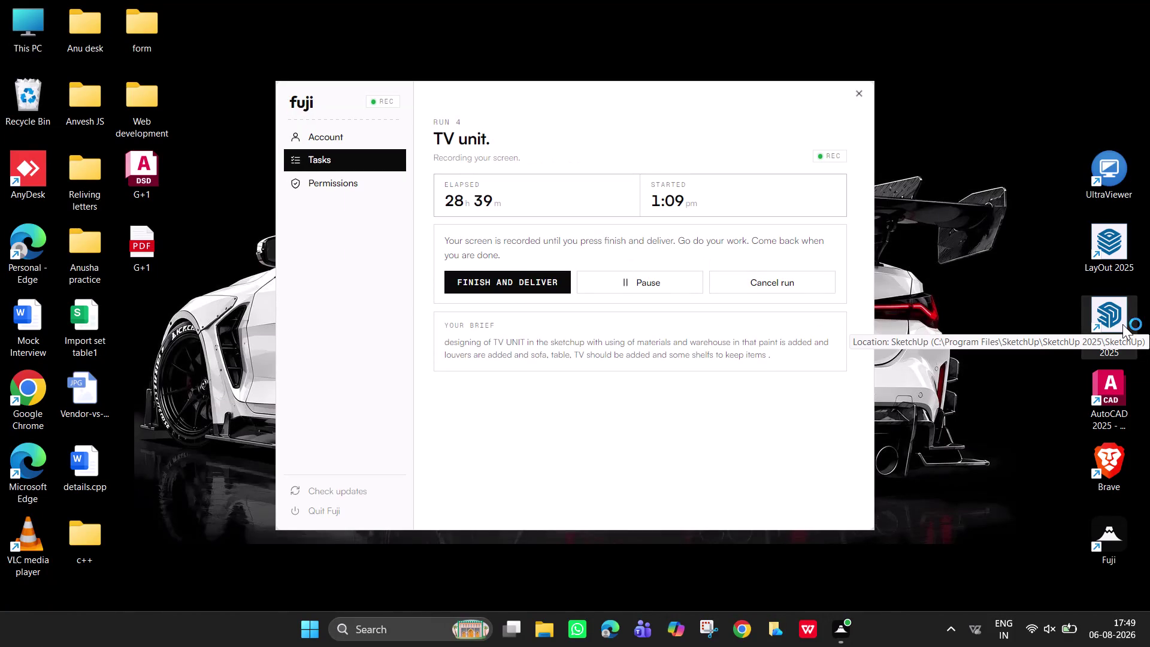
Launch SketchUp 2025 from its desktop shortcut and bring the Welcome screen, listing 'tv unit', forward.
double_click(1122, 324)
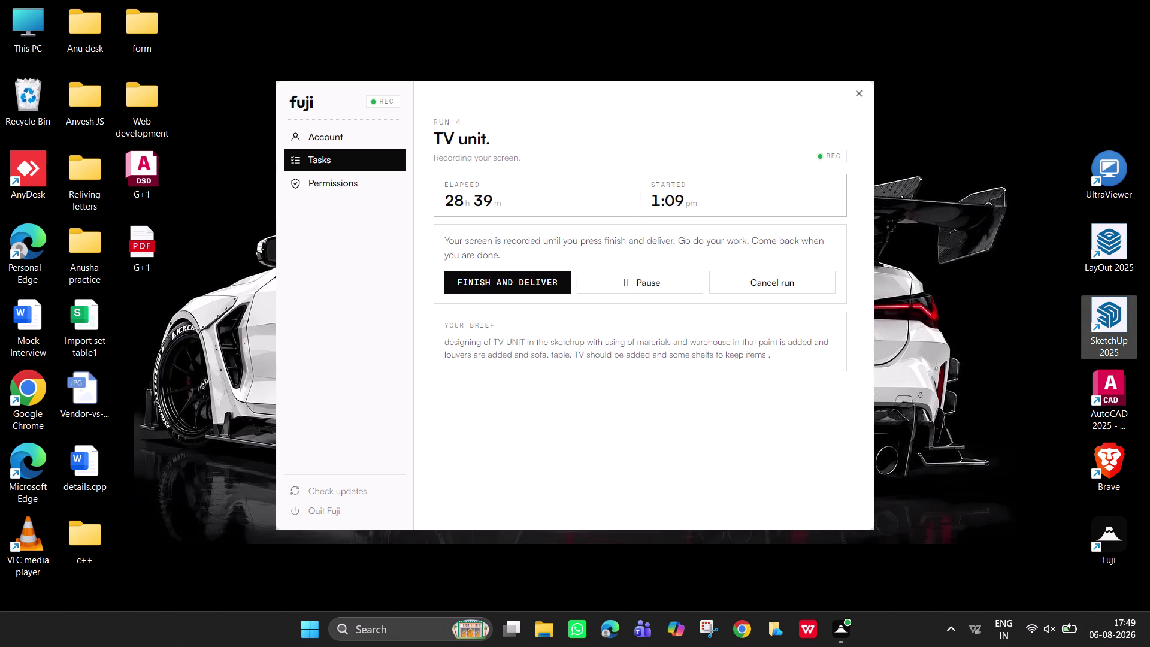
double_click(1118, 326)
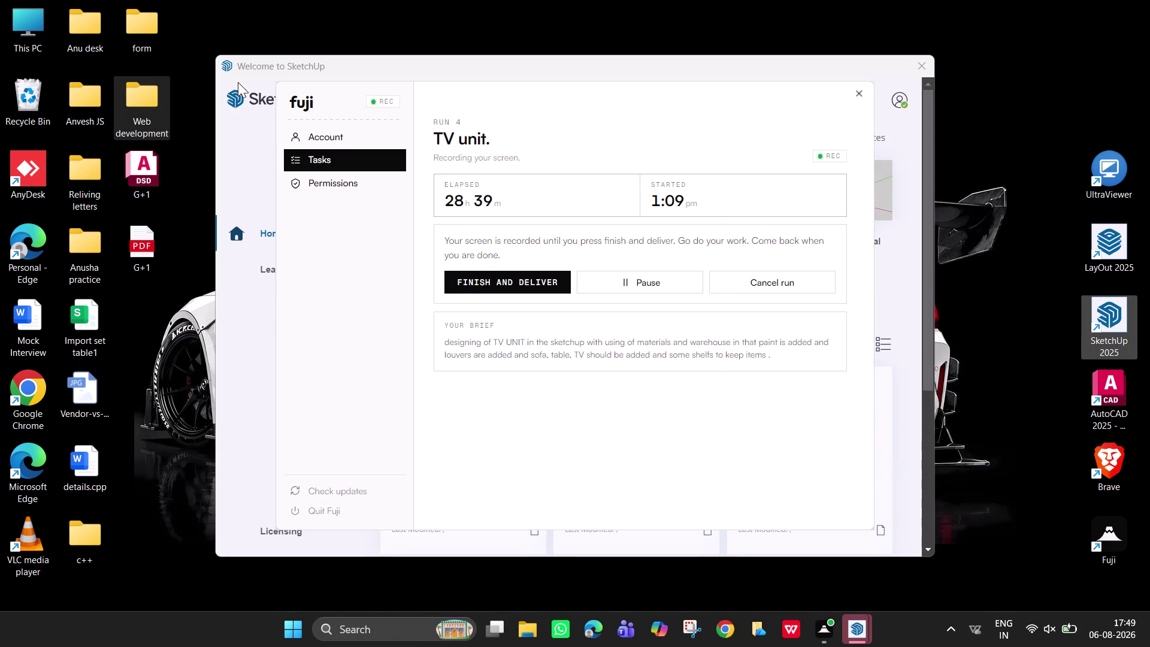
click(334, 71)
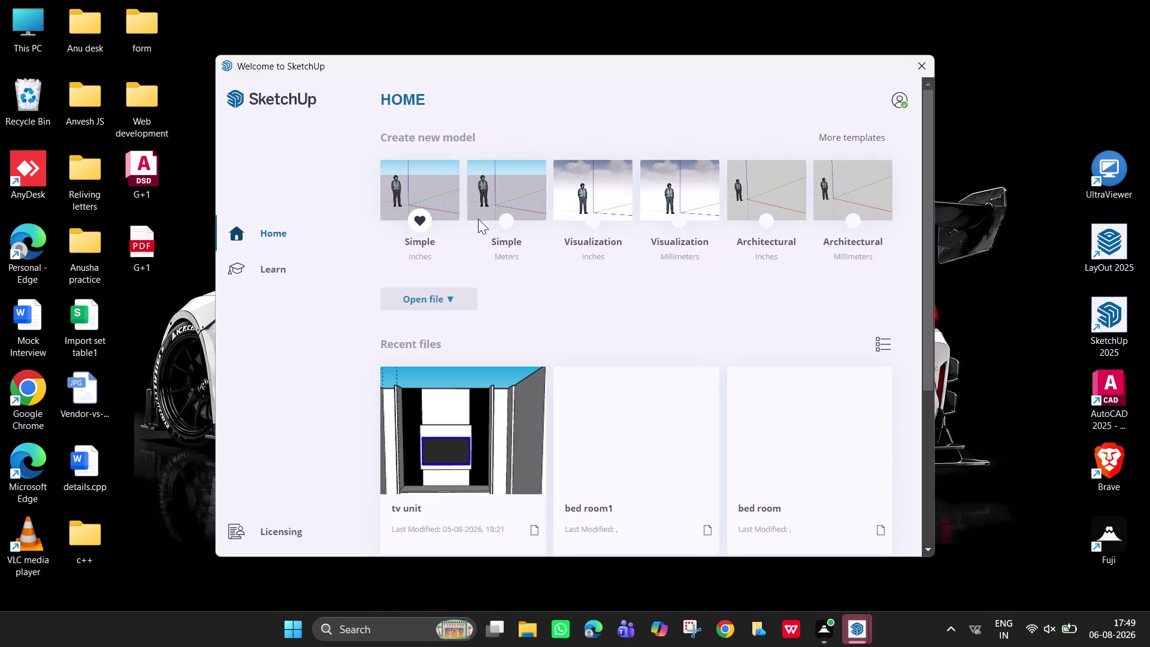